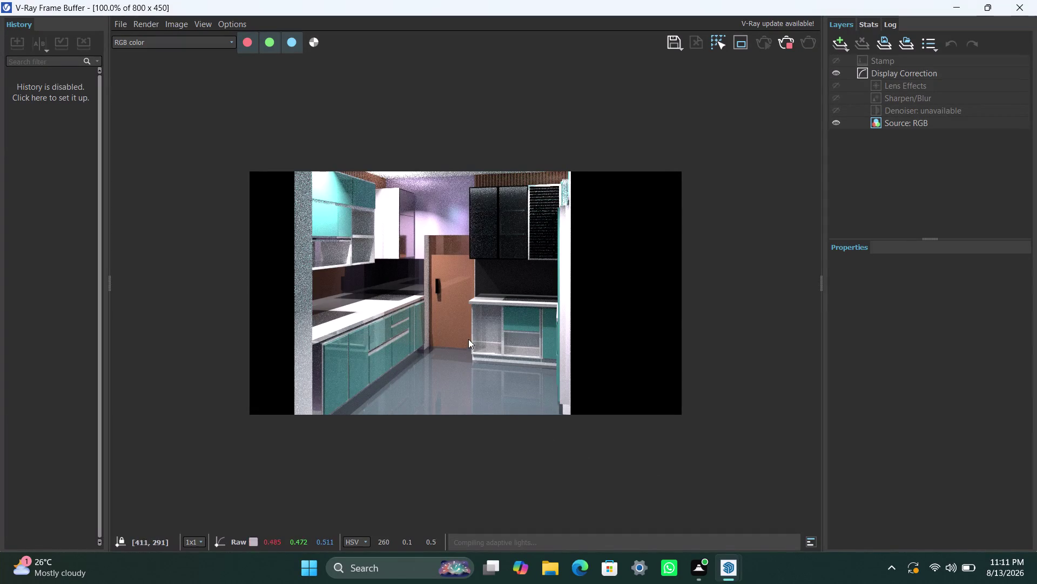
Let the teal kitchen render (cabinets, countertop, glossy floor) finish in the Frame Buffer.
click(788, 44)
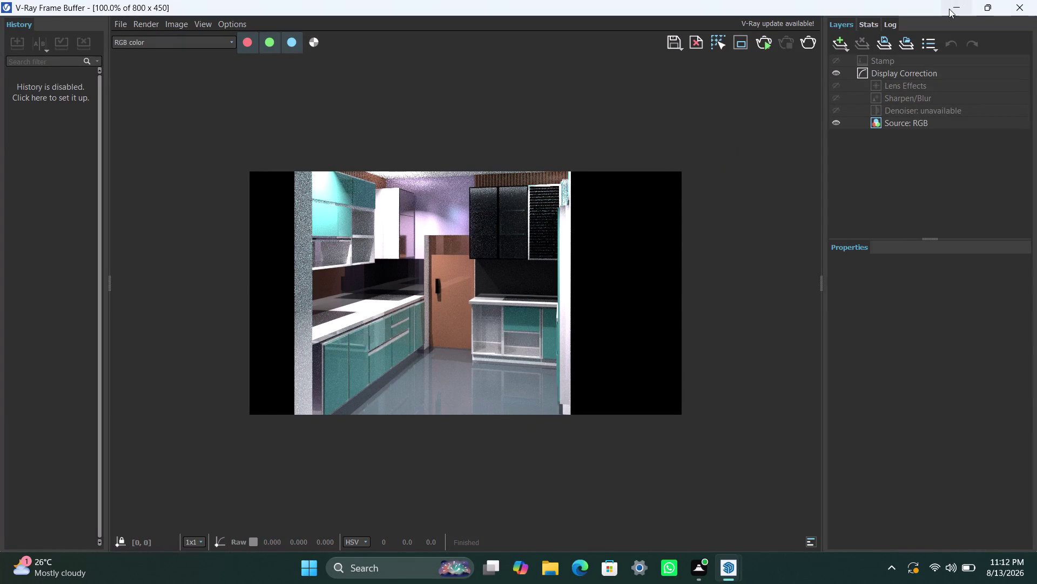